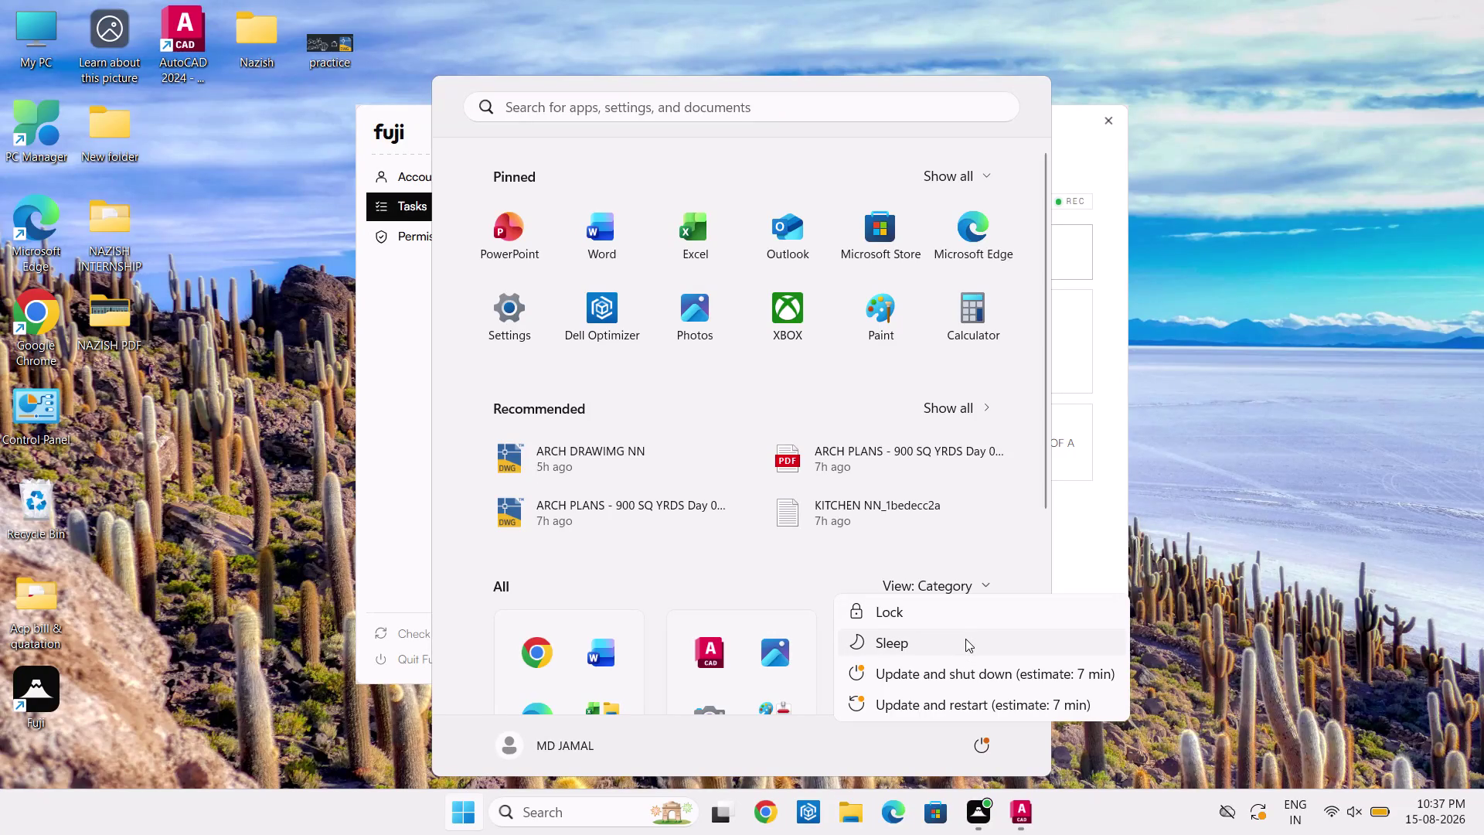
Dismiss the Start menu's power flyout without locking, sleeping, shutting down or restarting.
click(967, 639)
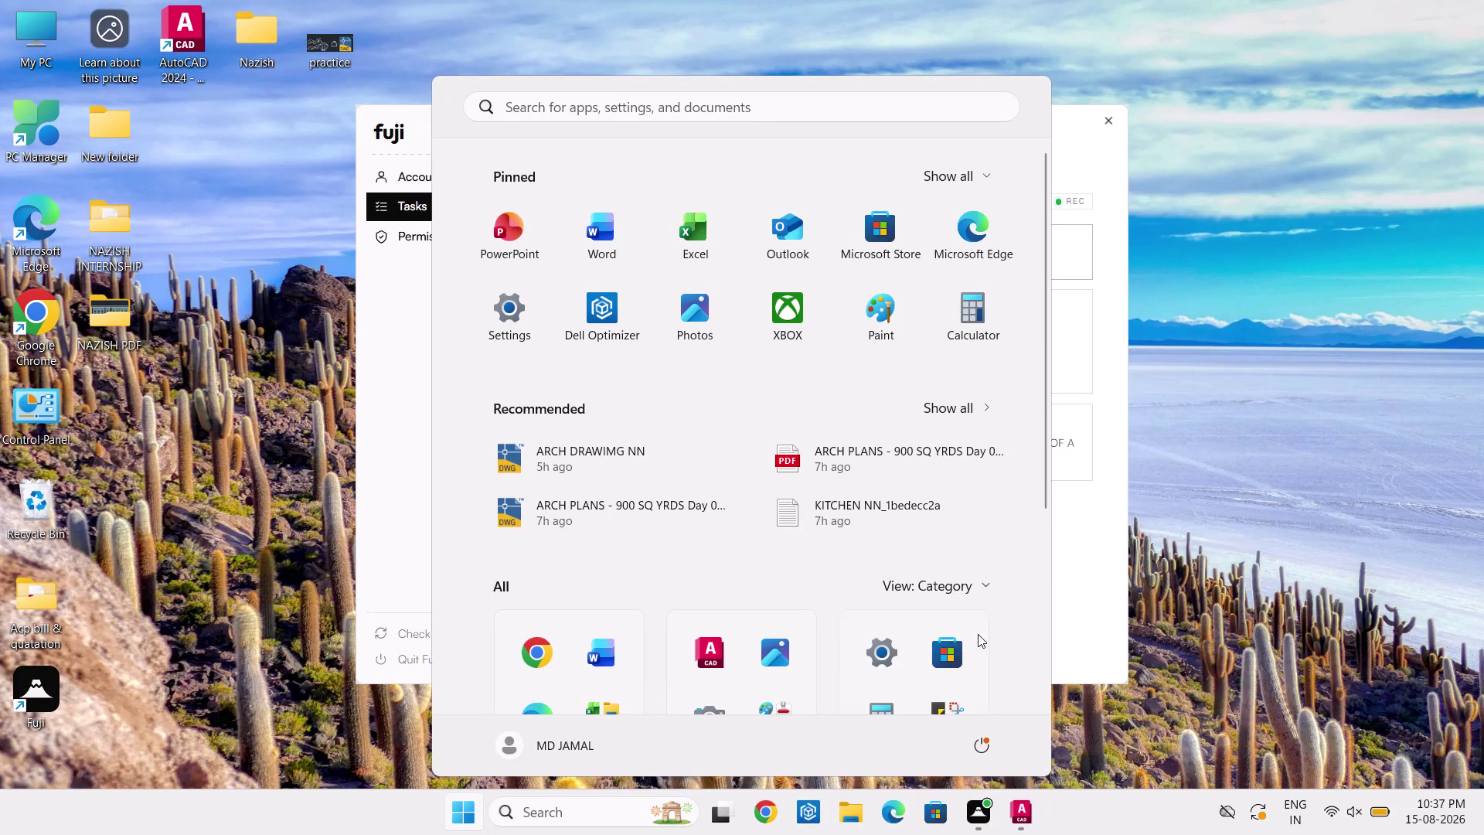